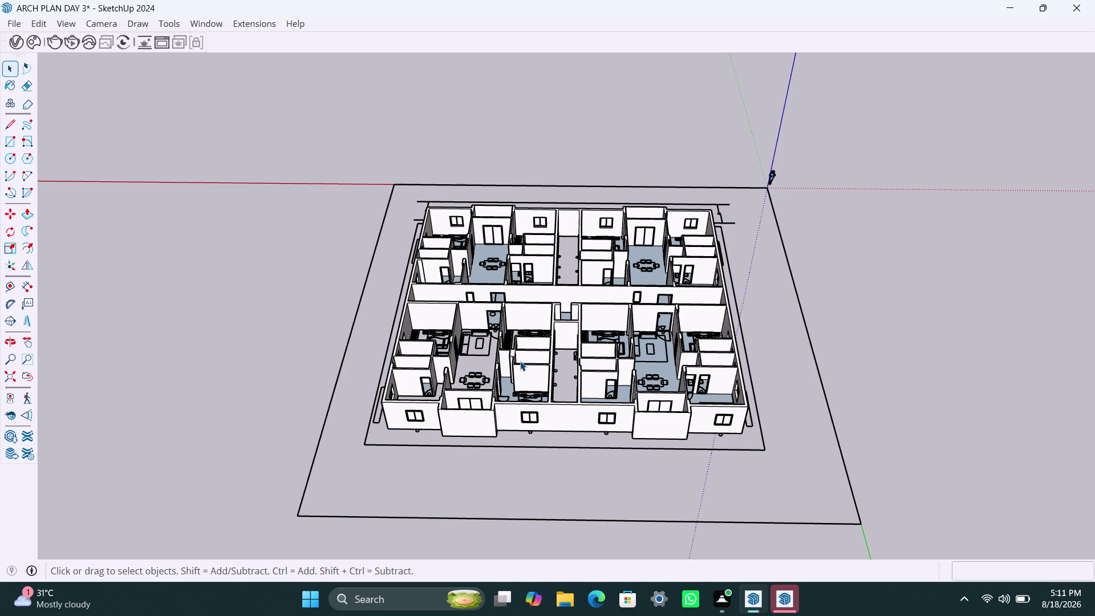
Zoom out and back in from the front until the apartment block fills more of the view.
scroll(down, 3)
scroll(up, 3)
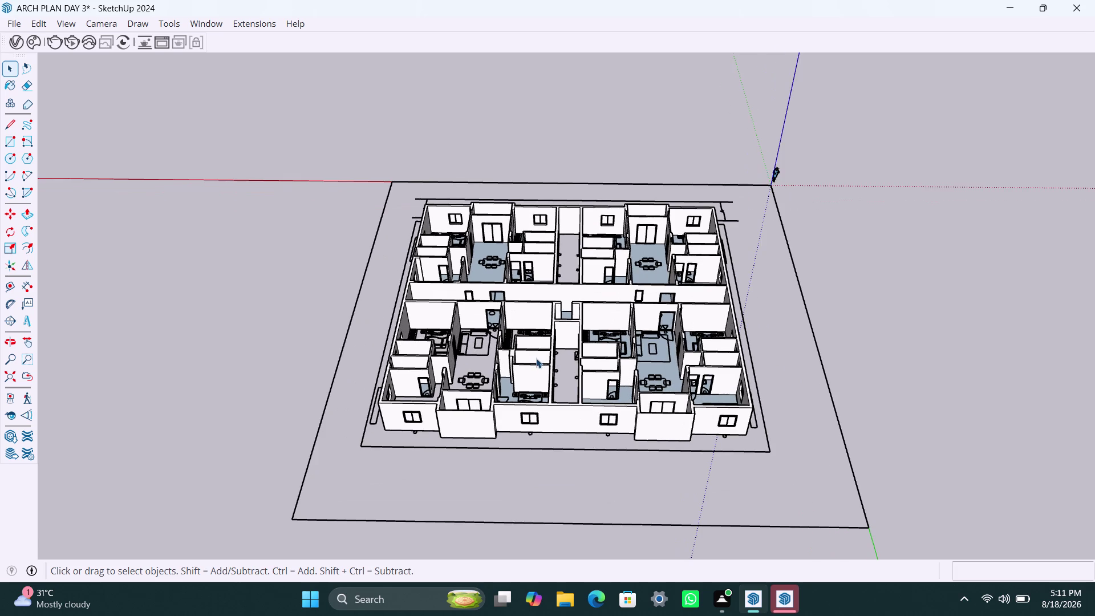
scroll(up, 3)
scroll(down, 3)
scroll(down, 3)
scroll(down, 3)
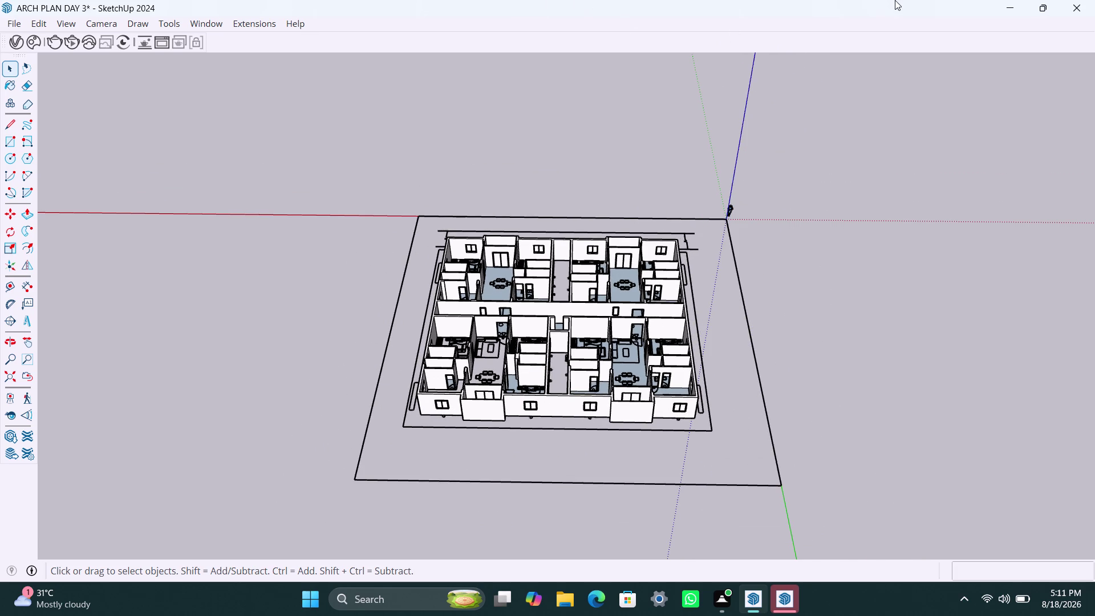
scroll(down, 3)
scroll(up, 3)
scroll(up, 3)
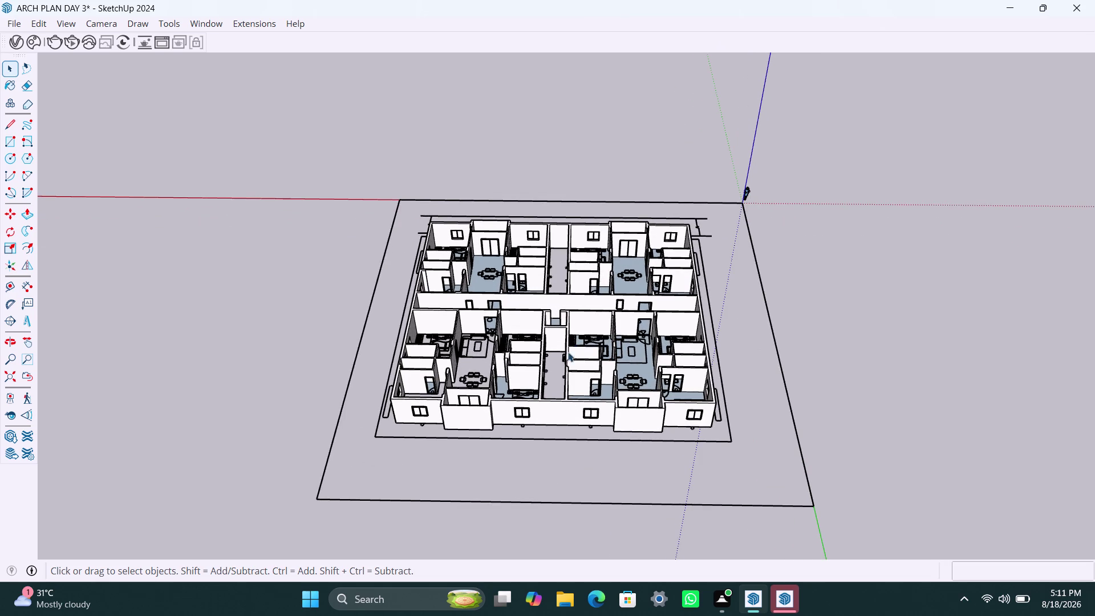
scroll(down, 3)
scroll(up, 3)
scroll(down, 3)
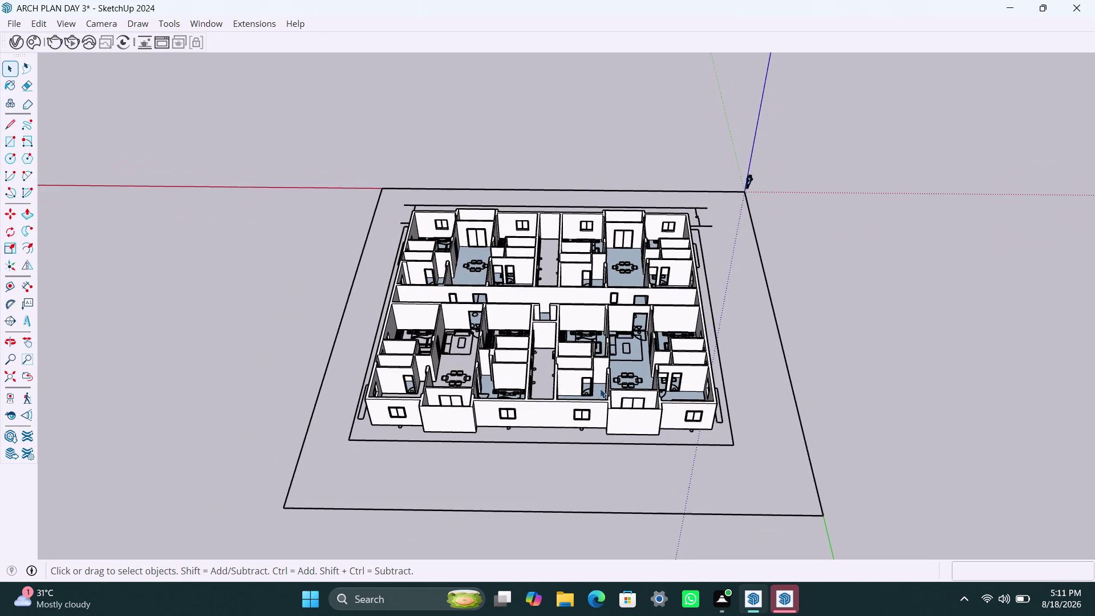
scroll(down, 3)
scroll(up, 3)
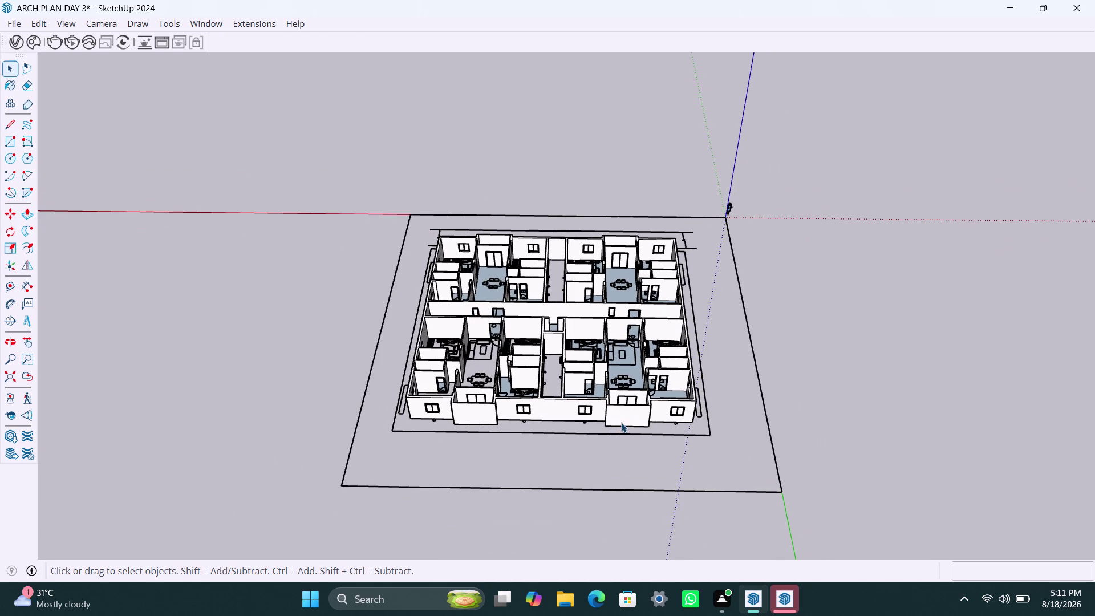
scroll(down, 3)
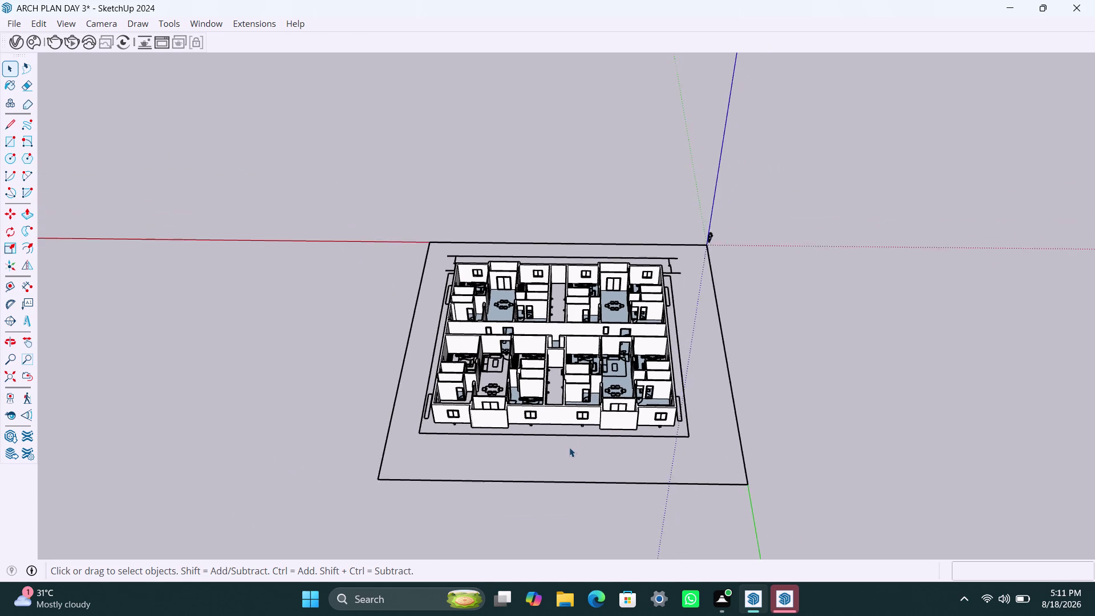
scroll(up, 3)
scroll(up, 3)
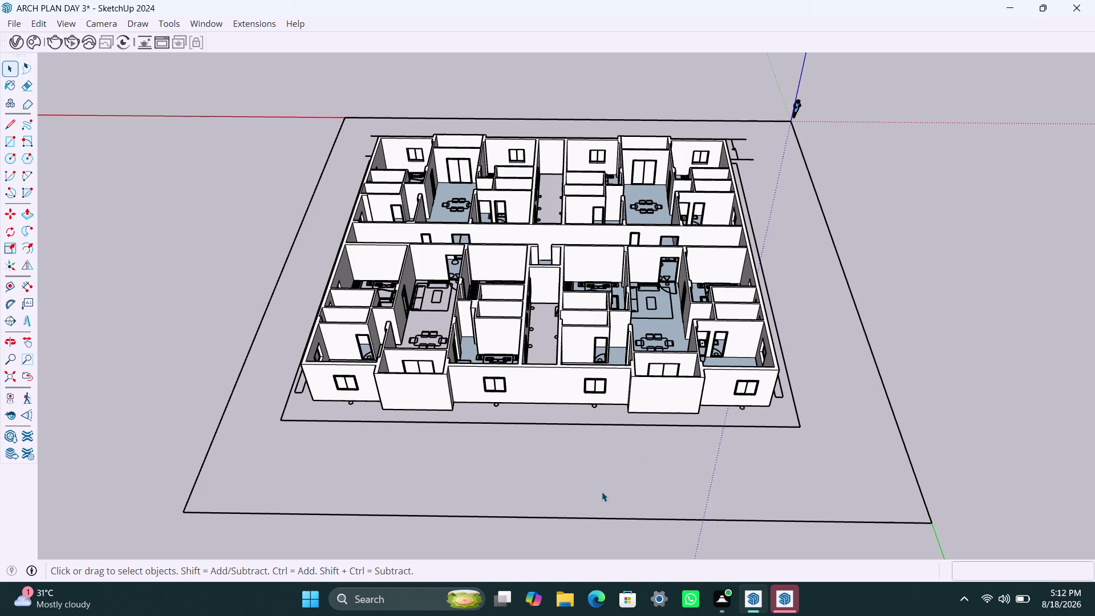
Orbit to a corner view showing both outer facades and their window openings.
click(643, 487)
scroll(down, 3)
middle_drag(418, 375, 663, 367)
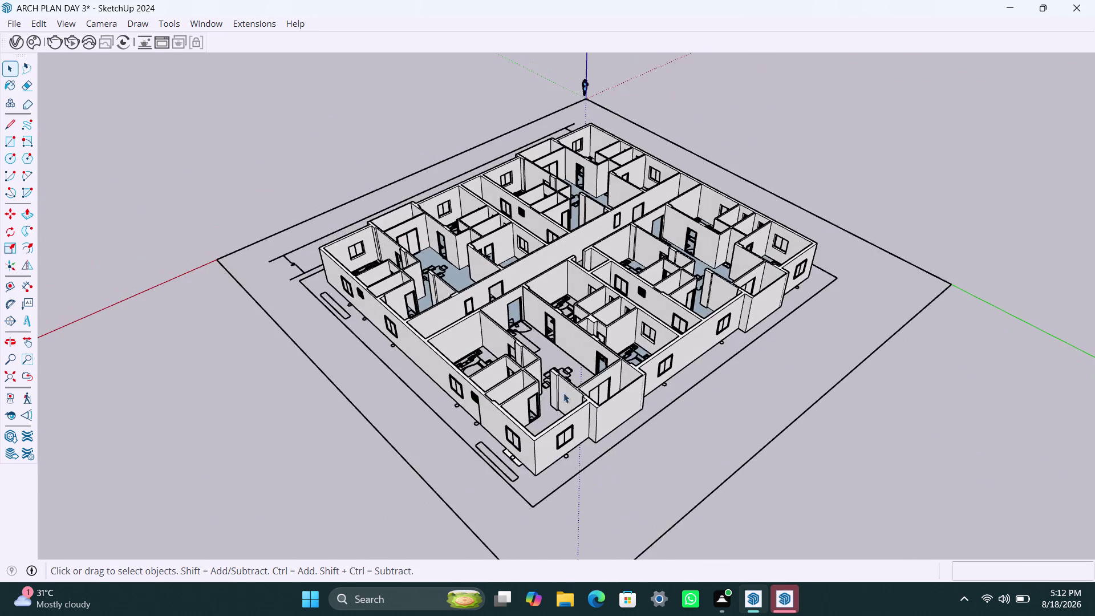
Zoom and orbit down over the front wall to look into the bedroom and living room.
scroll(up, 3)
middle_drag(532, 419, 877, 410)
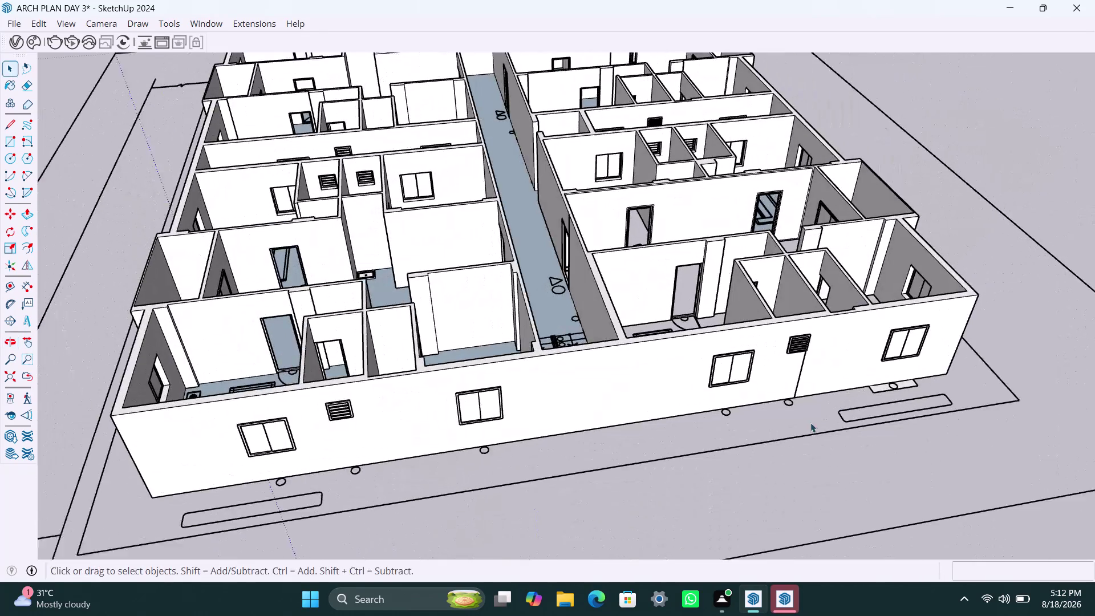
scroll(up, 3)
middle_drag(641, 371, 1020, 395)
middle_drag(560, 260, 776, 297)
scroll(up, 3)
middle_drag(511, 249, 410, 287)
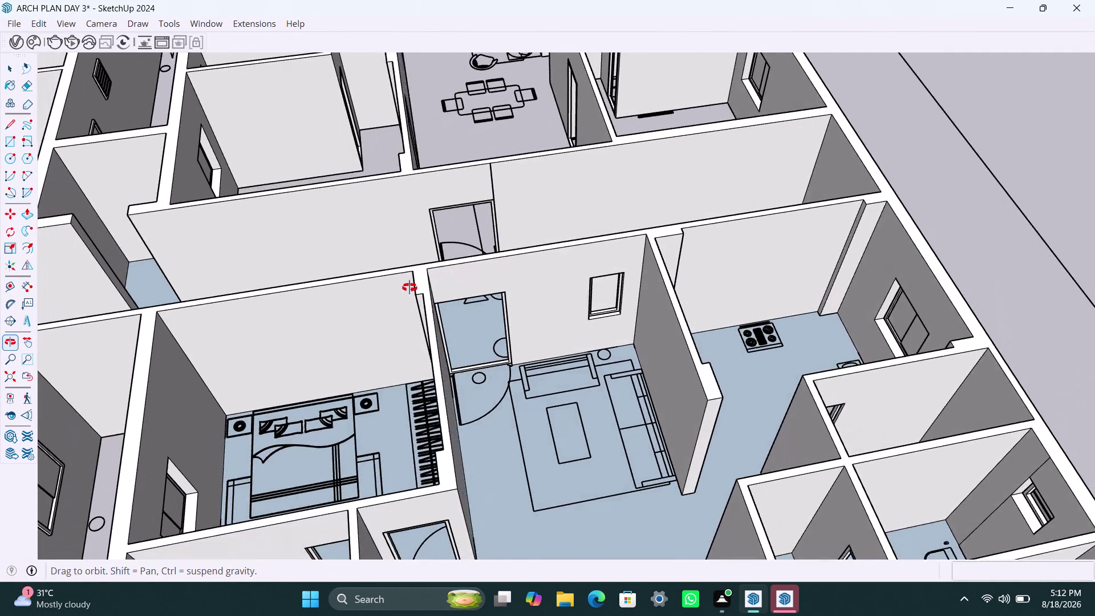
middle_drag(410, 287, 408, 288)
scroll(up, 3)
Level the view over the corridor and stairs, then orbit up over the surrounding units.
middle_drag(538, 235, 512, 313)
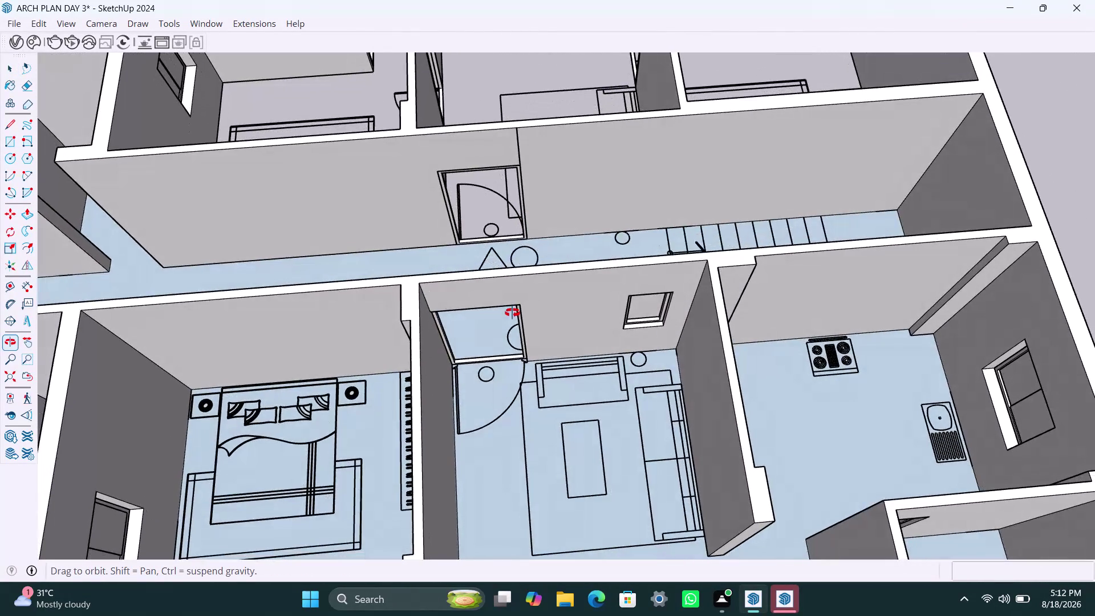
middle_drag(512, 313, 519, 232)
scroll(down, 3)
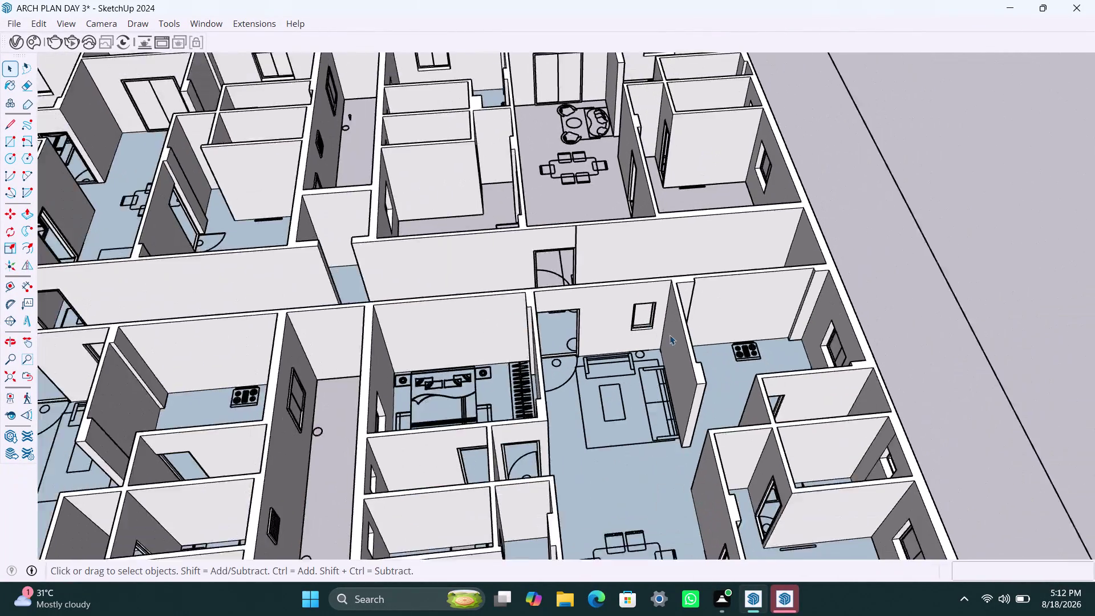
middle_drag(682, 334, 403, 320)
scroll(down, 3)
middle_drag(603, 363, 331, 366)
Settle a high view down the central corridor and bring up the welcome window with recent files.
scroll(up, 3)
middle_drag(578, 348, 535, 401)
scroll(down, 3)
middle_drag(612, 359, 613, 389)
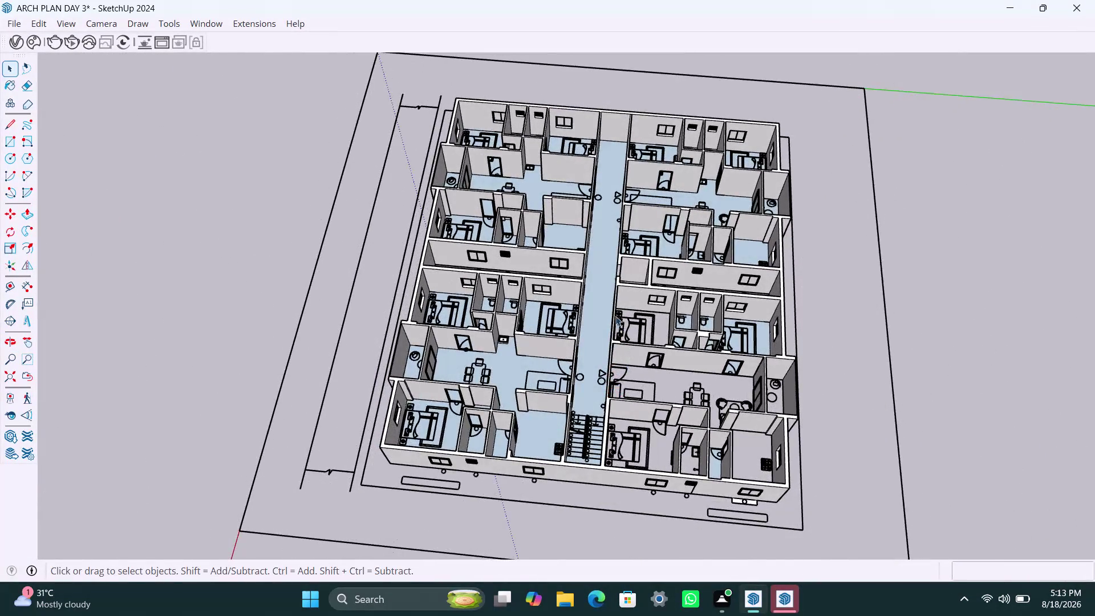
scroll(up, 3)
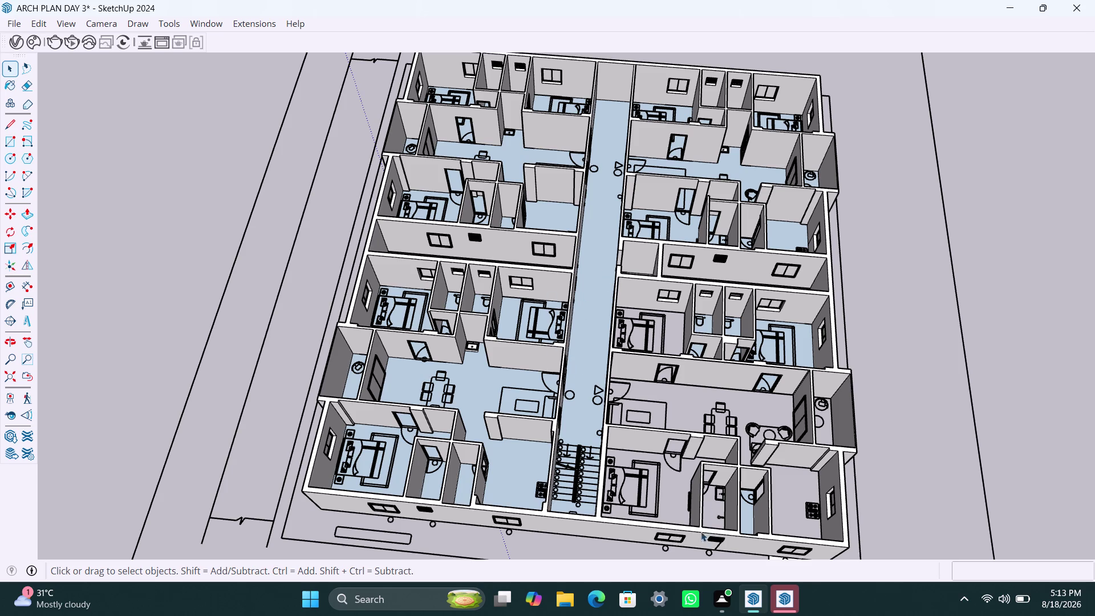
click(781, 535)
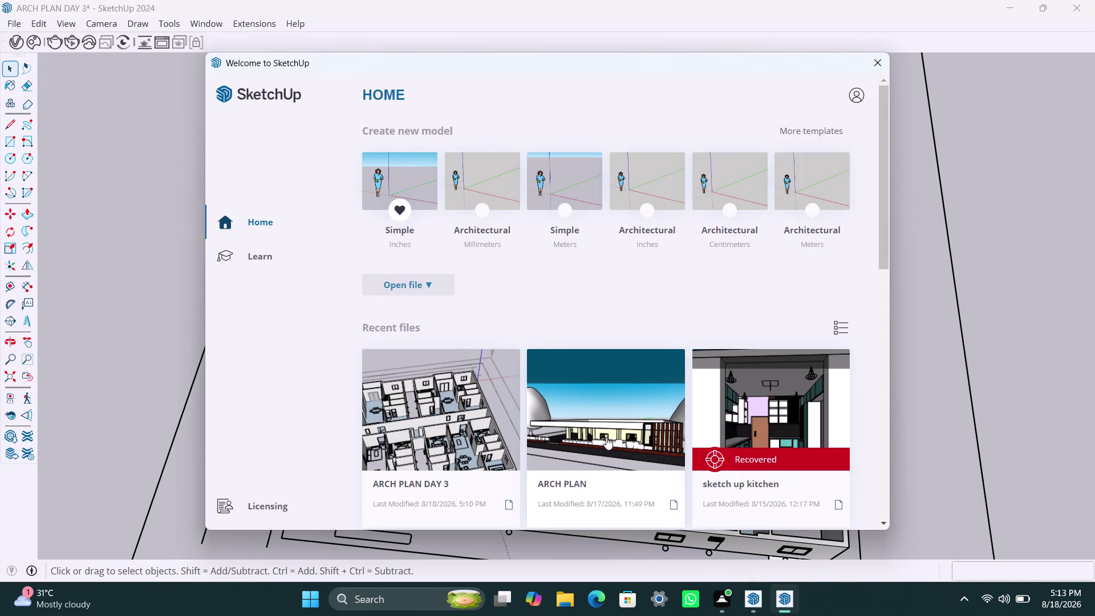
click(606, 437)
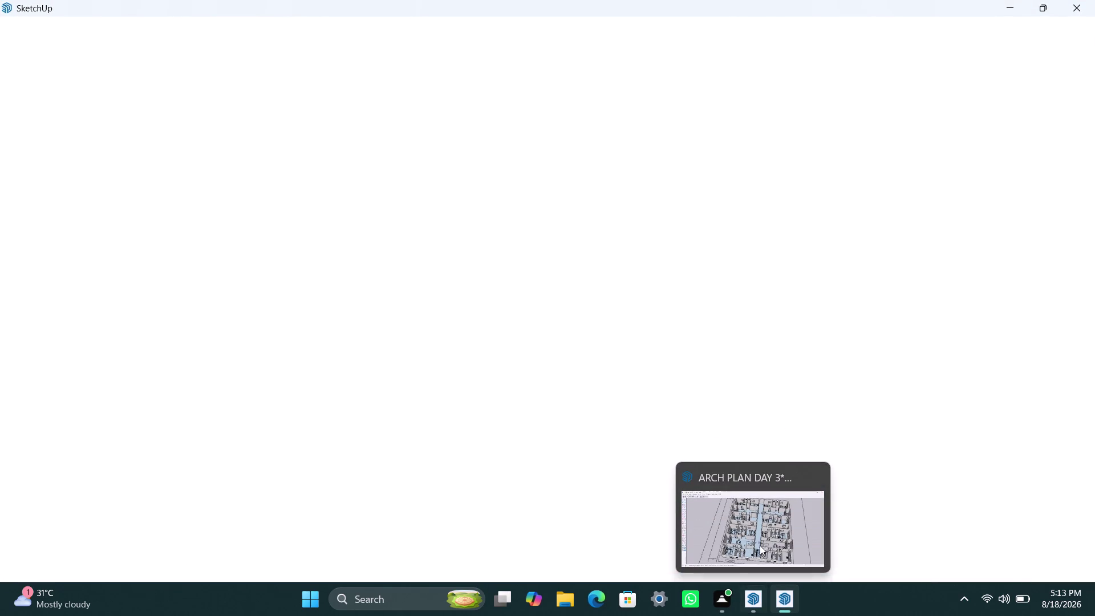
click(763, 536)
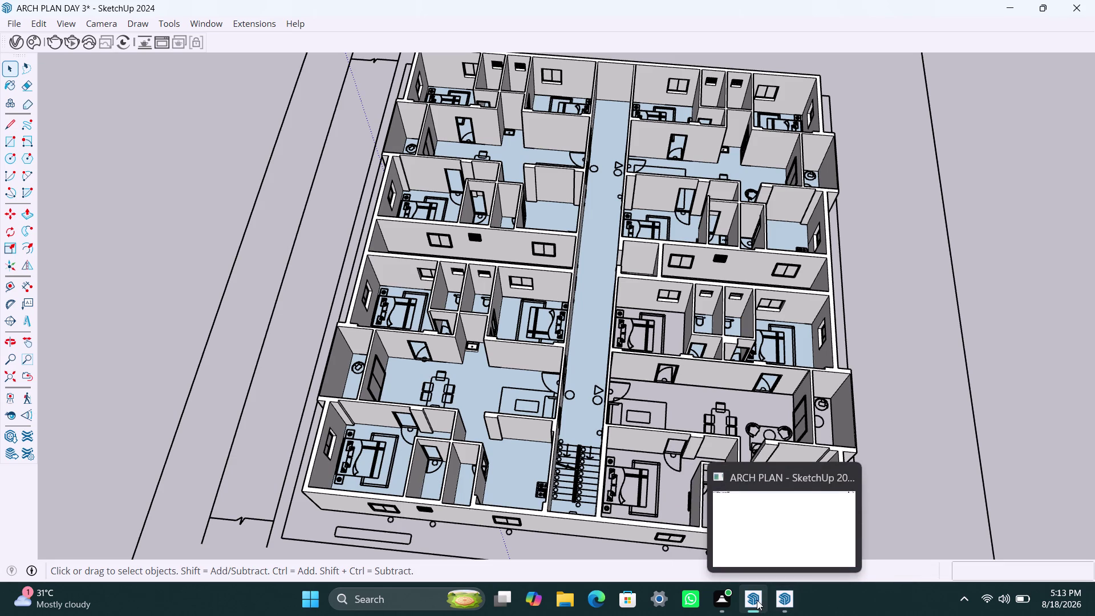
click(790, 539)
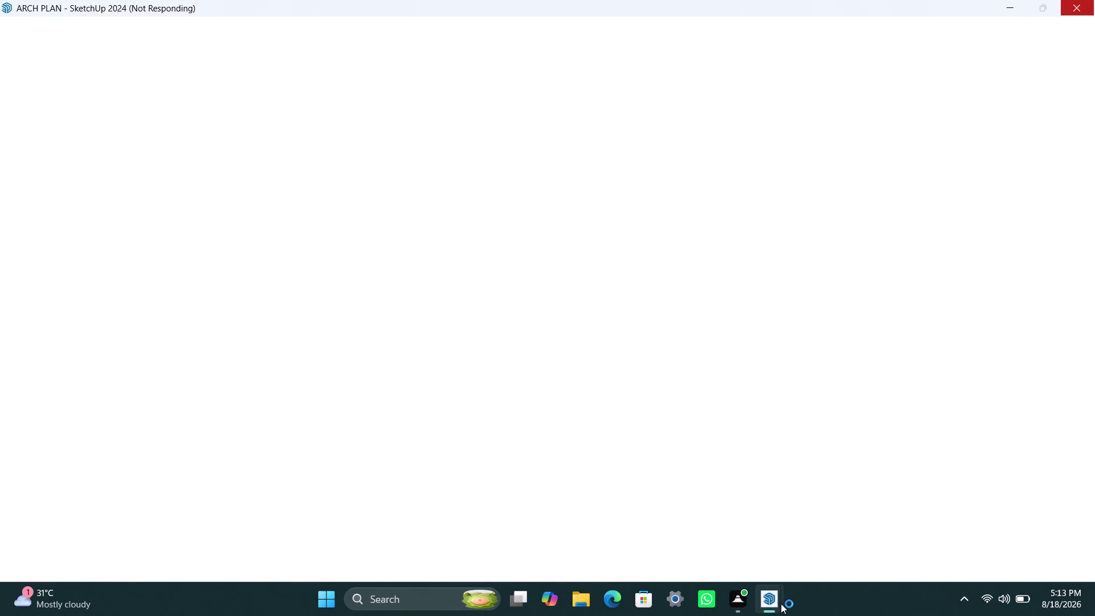
click(737, 541)
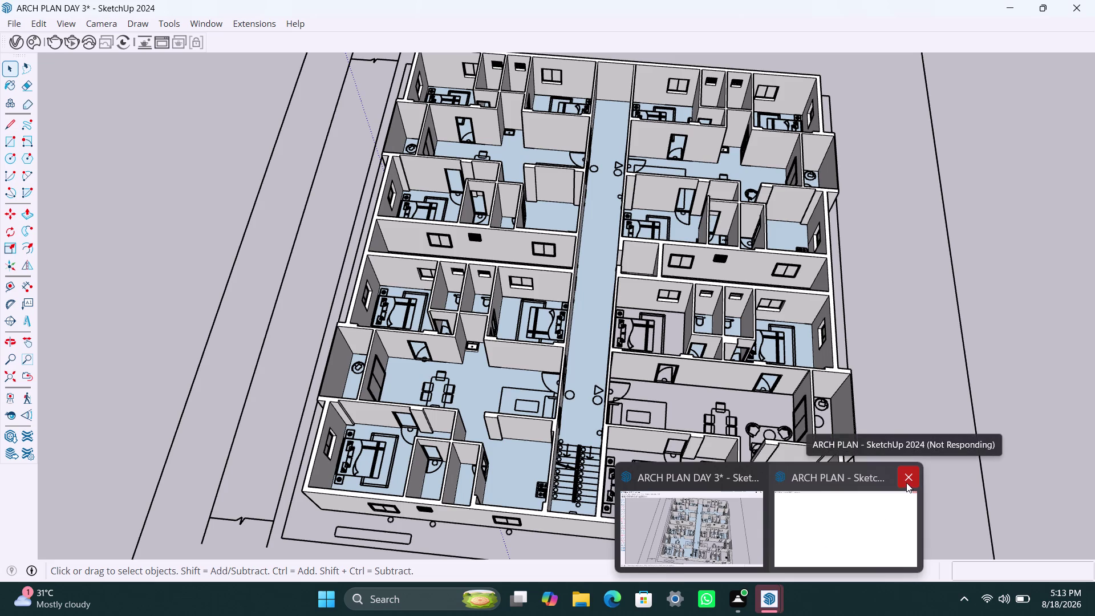
click(907, 483)
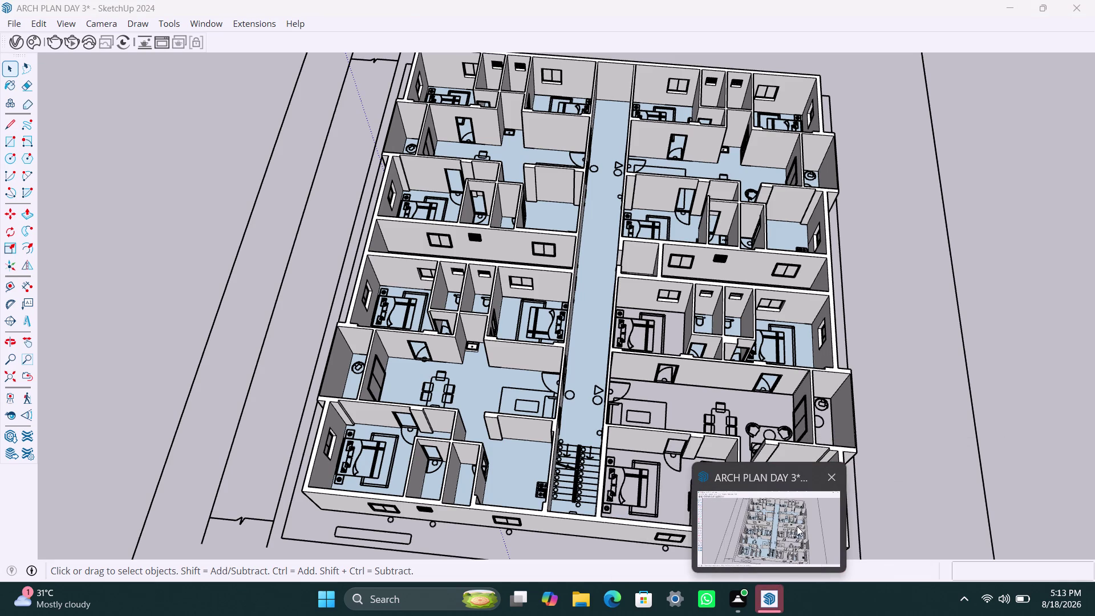
click(797, 525)
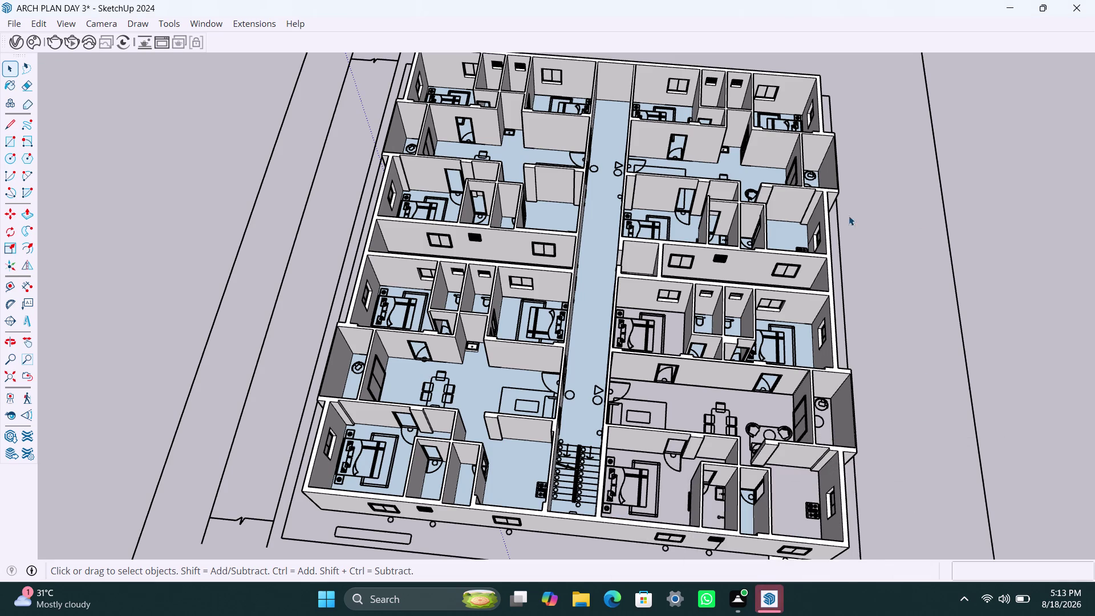